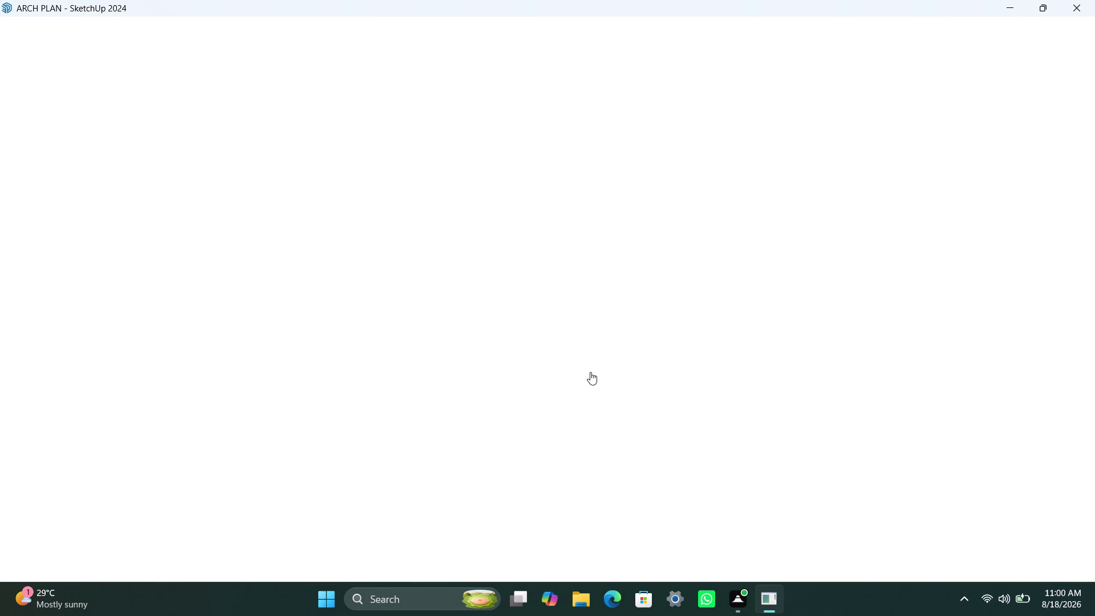
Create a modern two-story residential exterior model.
Try Escape and the window's close button, then choose 'Close the program' for the frozen SketchUp.
key(Escape)
key(Escape)
key(Escape)
key(Escape)
key(Escape)
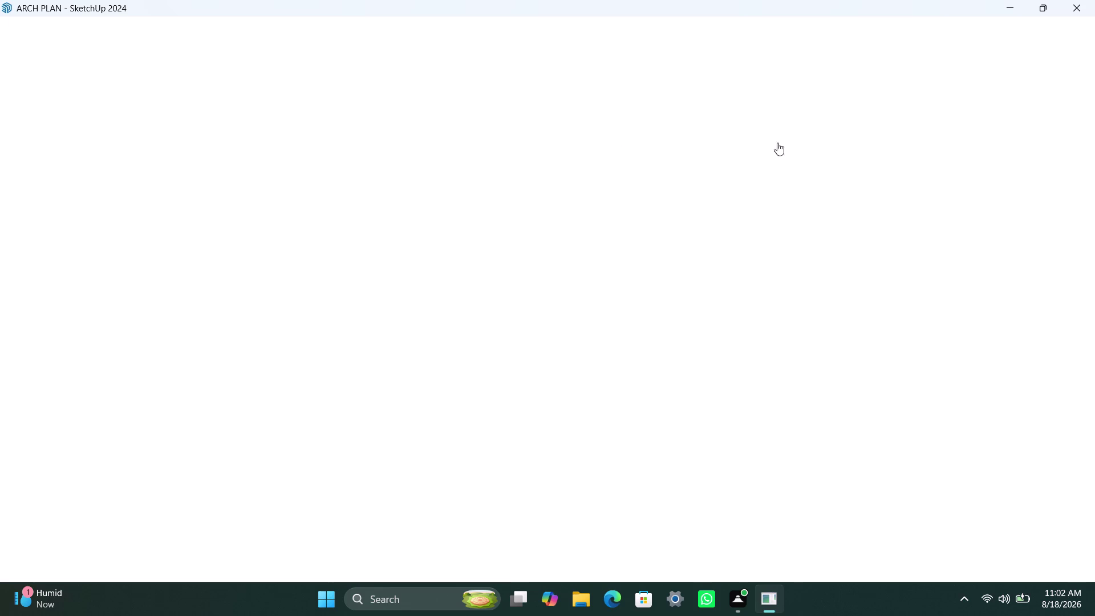
click(1077, 7)
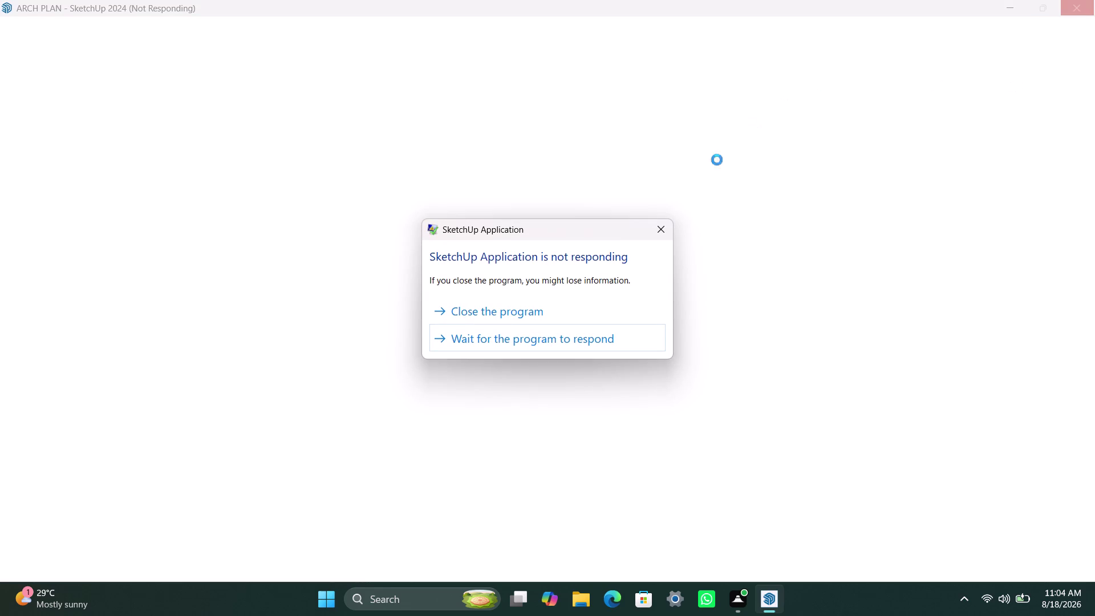
click(575, 314)
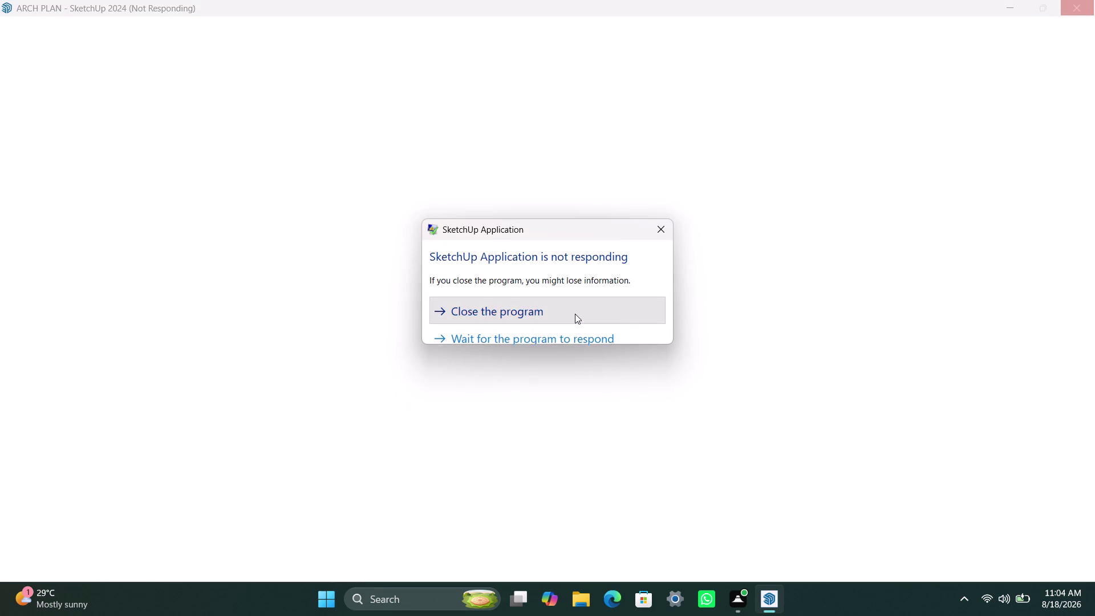